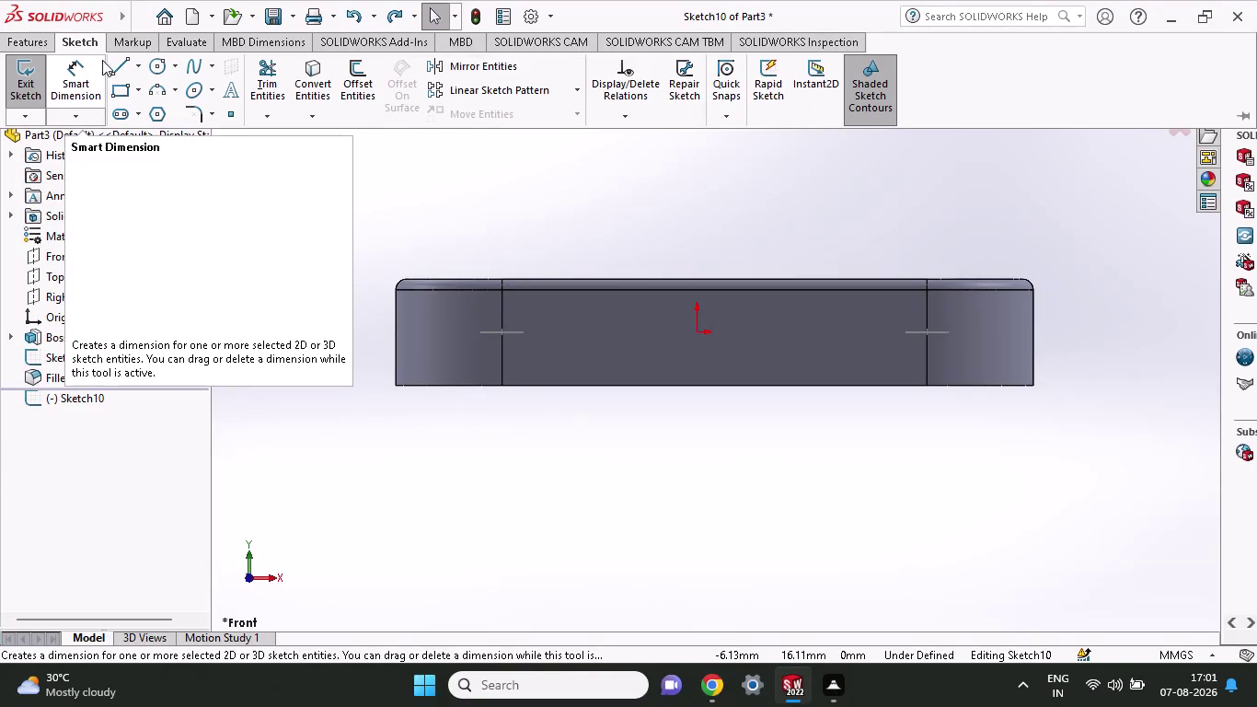
Start a vertical line in Sketch10 from the midpoint of the block's top edge.
click(118, 67)
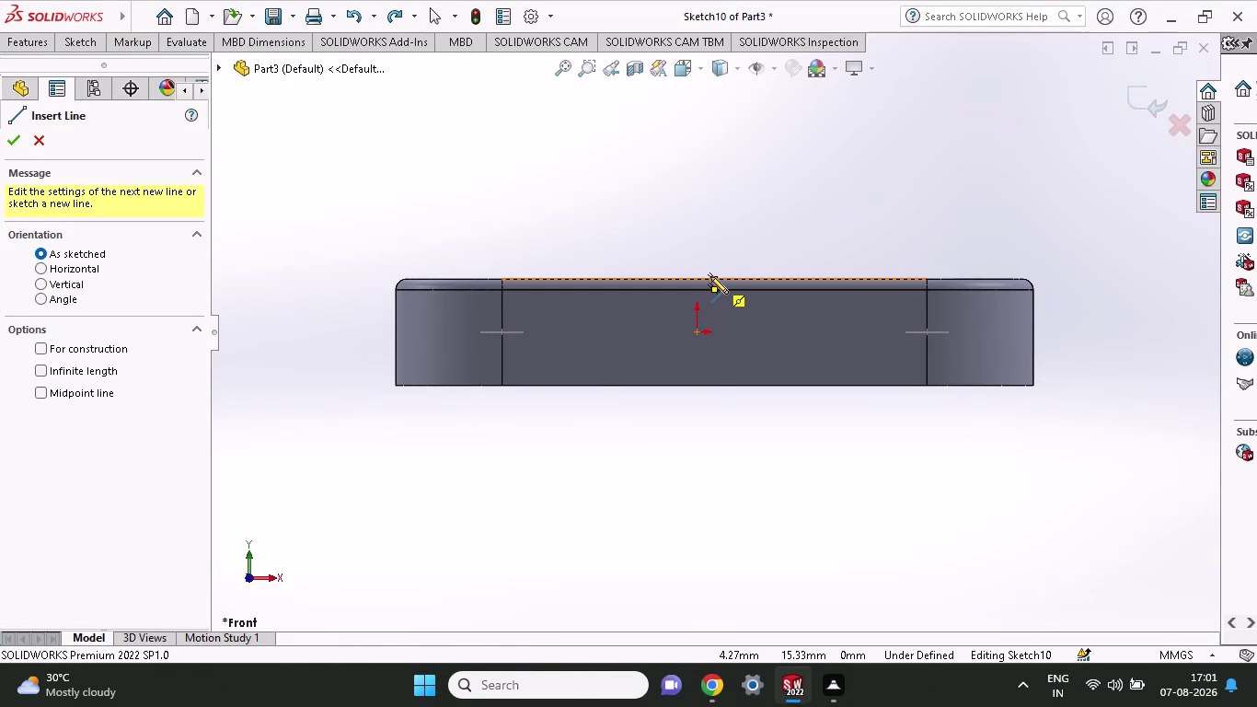
click(710, 276)
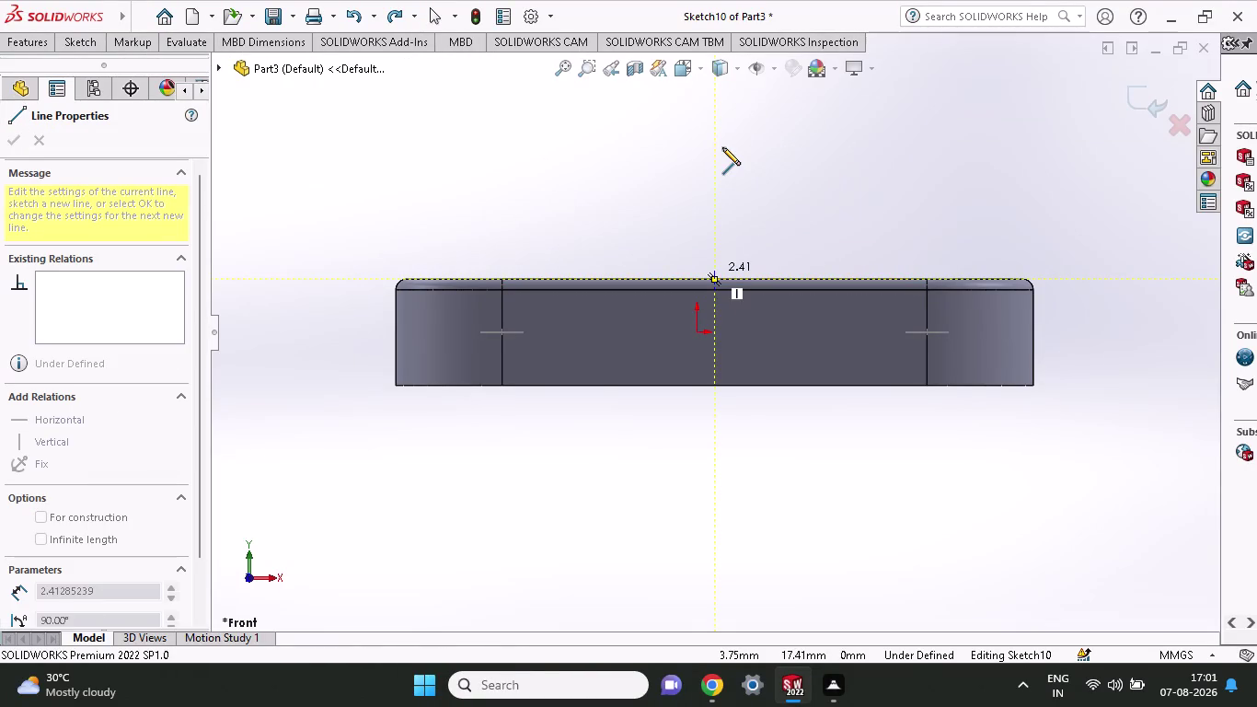